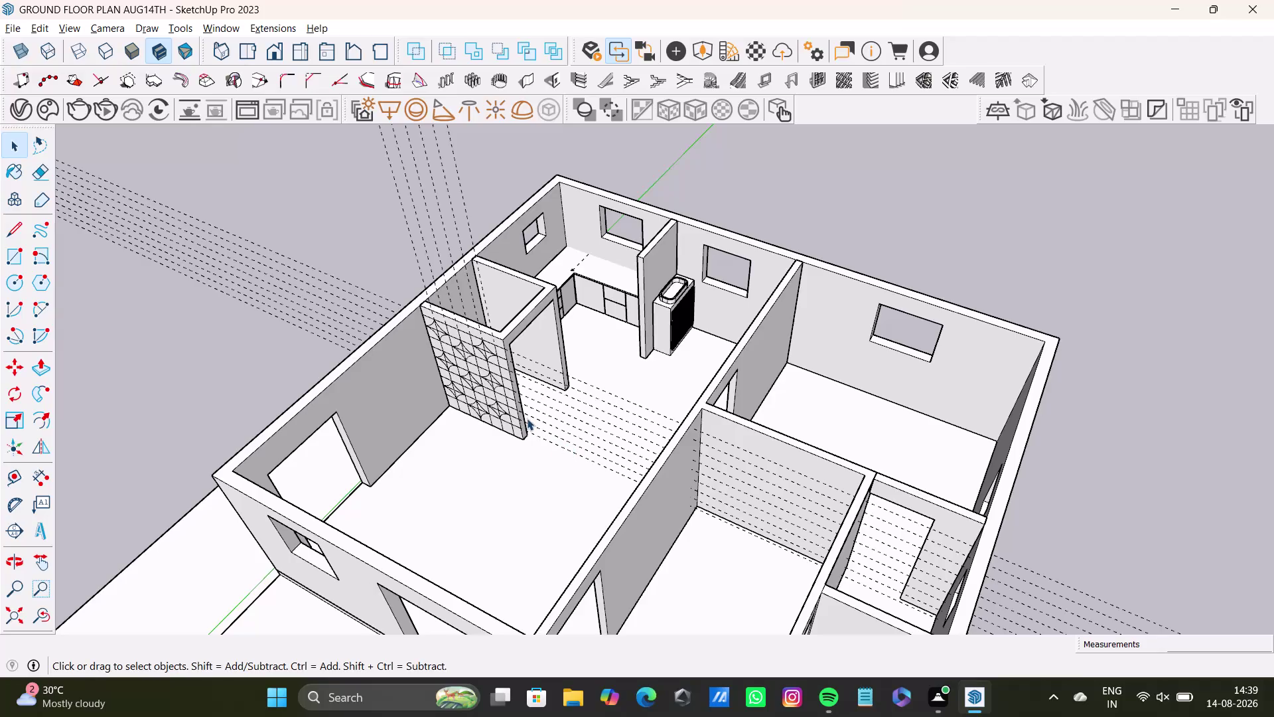
Zoom and orbit across the tiled partition wall to inspect its patterned face.
scroll(up, 3)
scroll(down, 3)
scroll(up, 3)
scroll(down, 3)
scroll(up, 3)
scroll(down, 3)
scroll(up, 3)
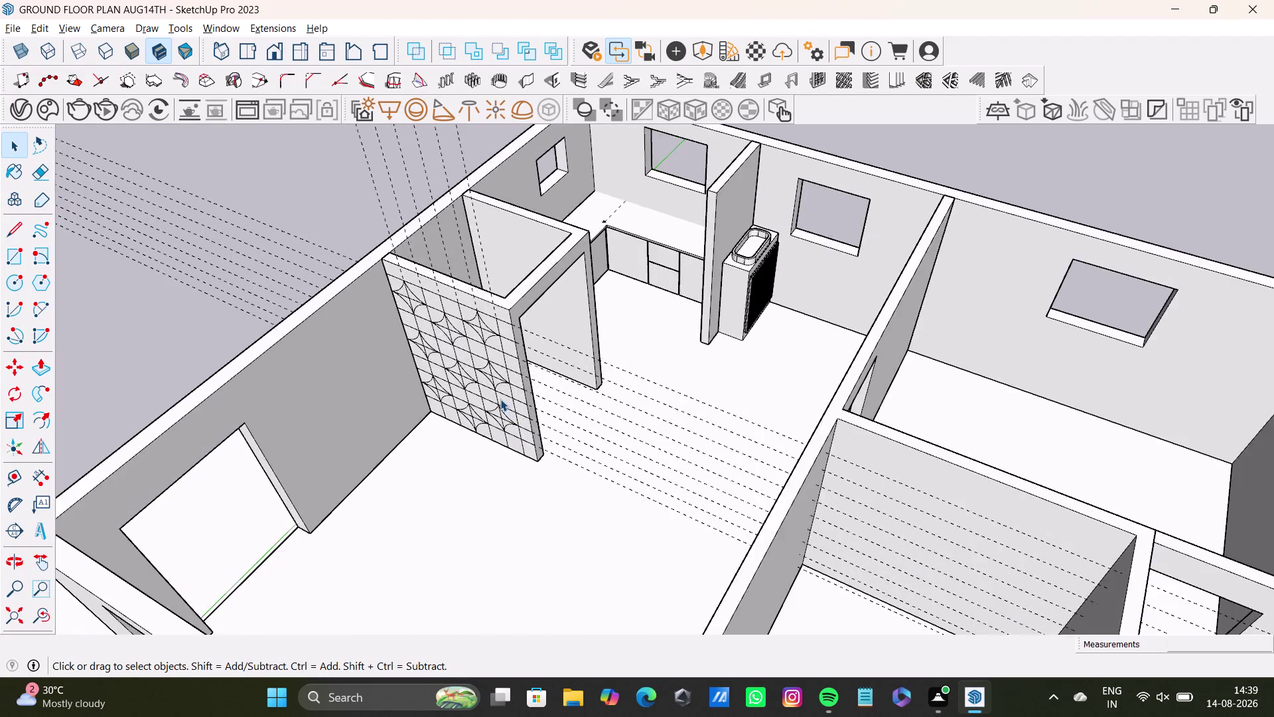
scroll(up, 3)
middle_drag(500, 397, 635, 418)
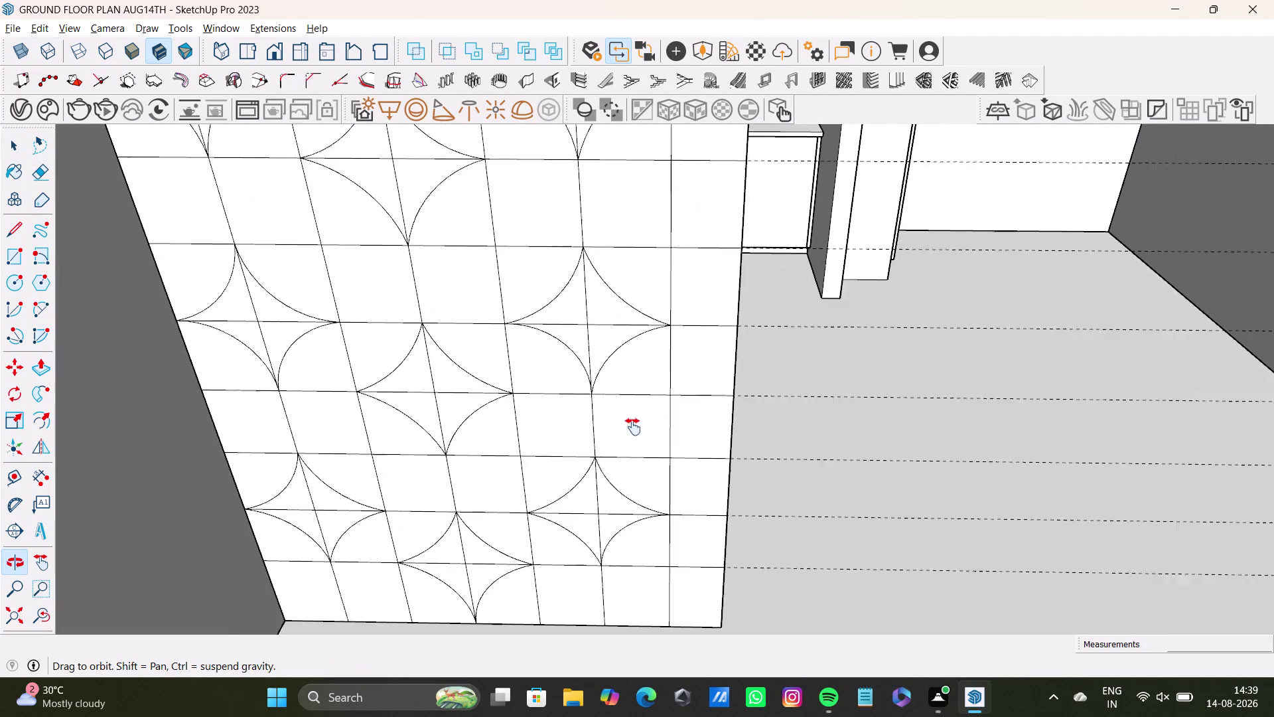
middle_drag(635, 418, 629, 437)
middle_drag(628, 438, 605, 374)
scroll(down, 3)
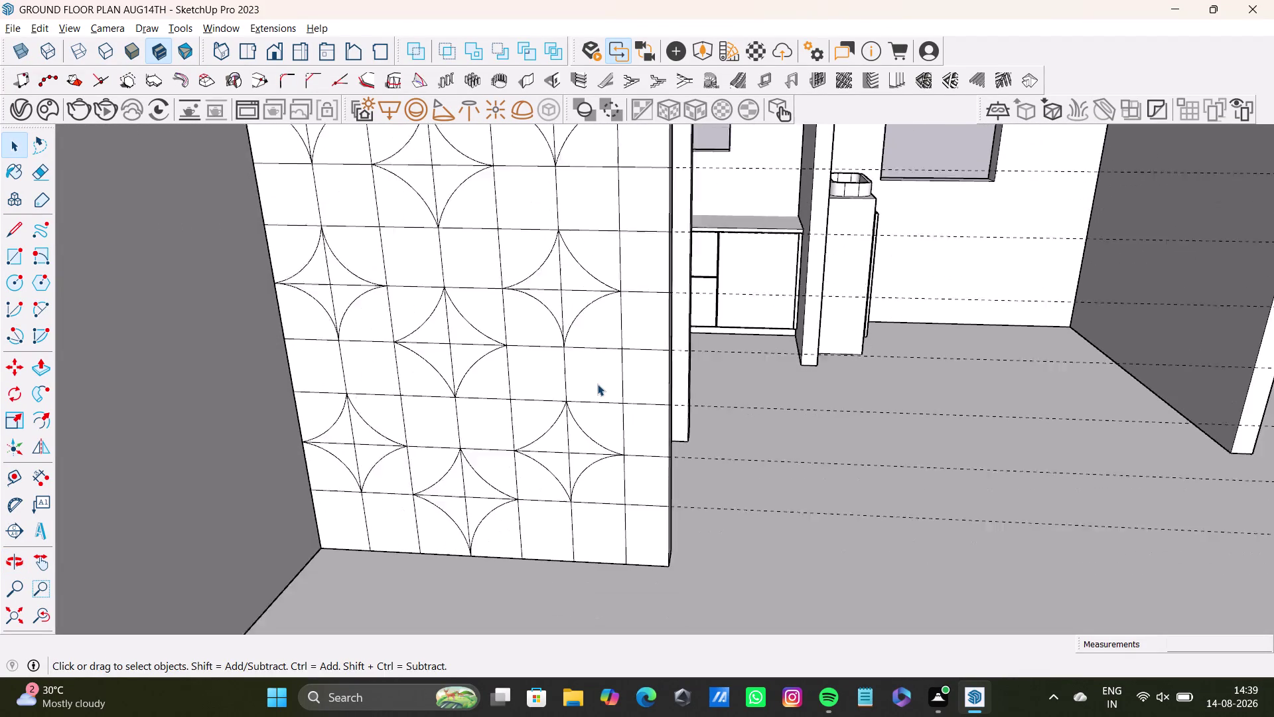
scroll(down, 3)
click(3, 618)
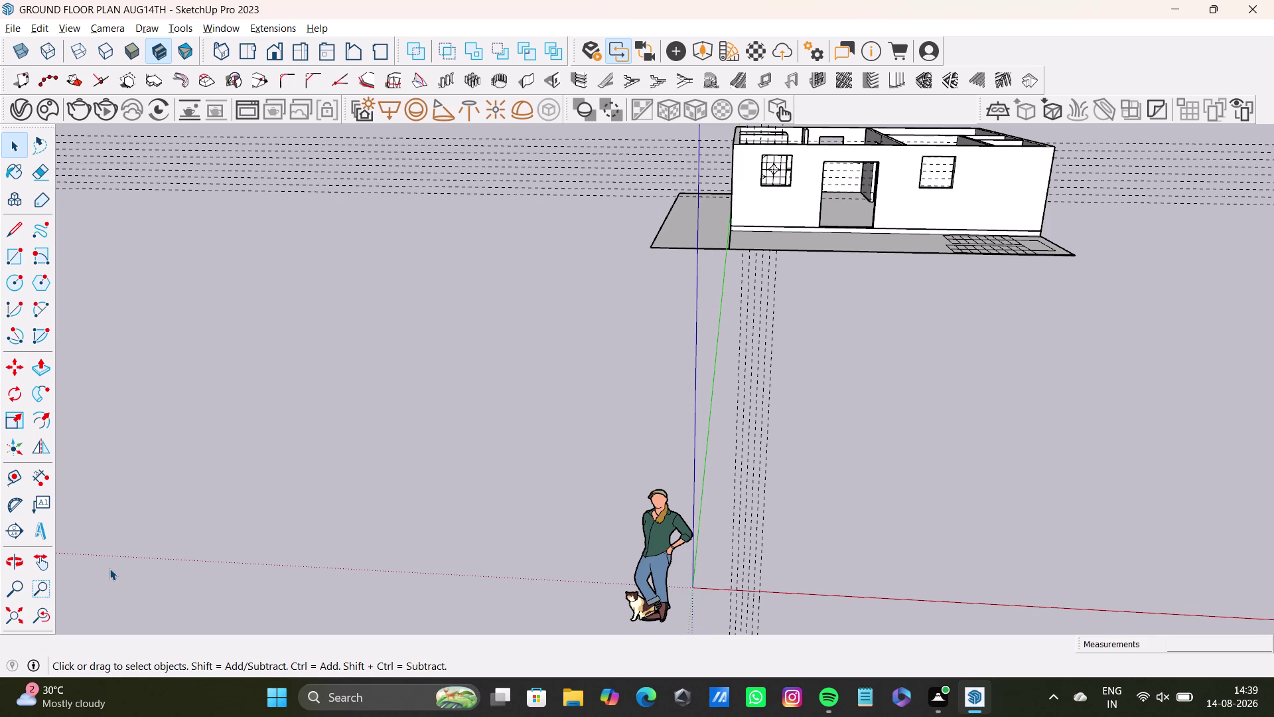
Orbit back toward the house interior around the tiled partition wall.
scroll(up, 3)
scroll(up, 3)
middle_drag(775, 179, 621, 342)
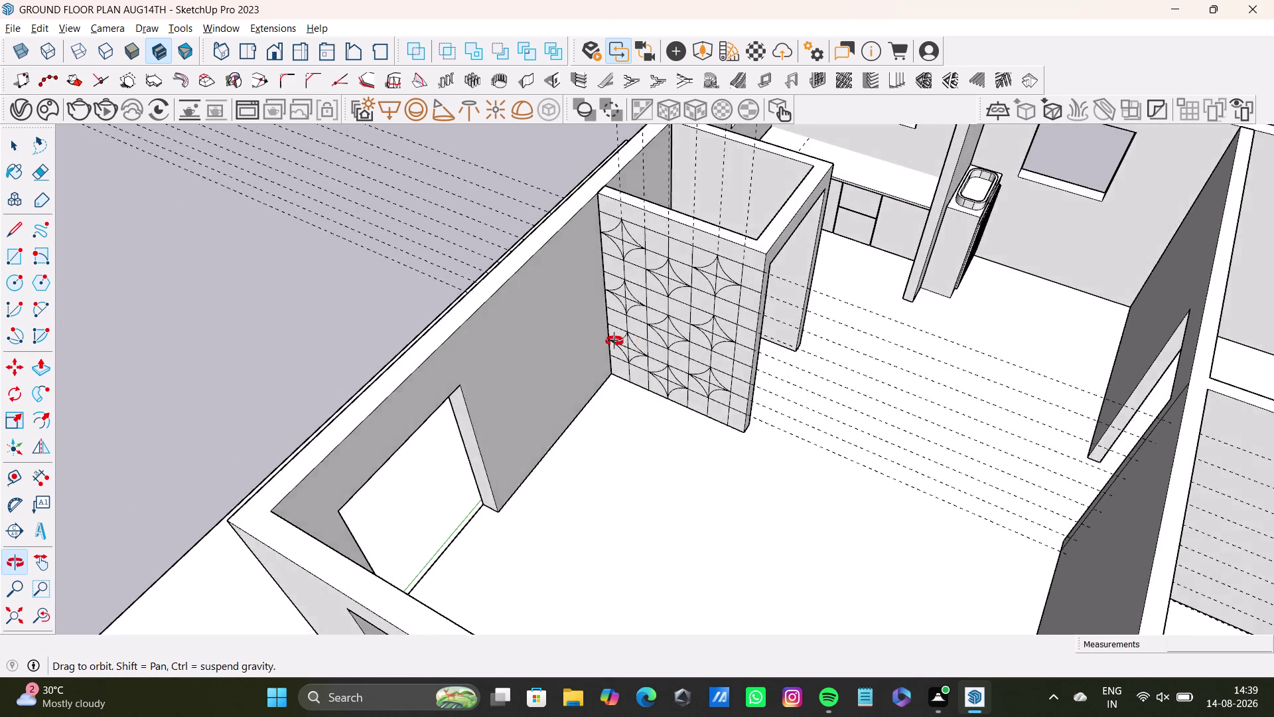
middle_drag(621, 342, 565, 334)
key(space)
click(559, 518)
Bring the outer-wall doorway and its jamb close into view.
middle_drag(623, 518, 625, 518)
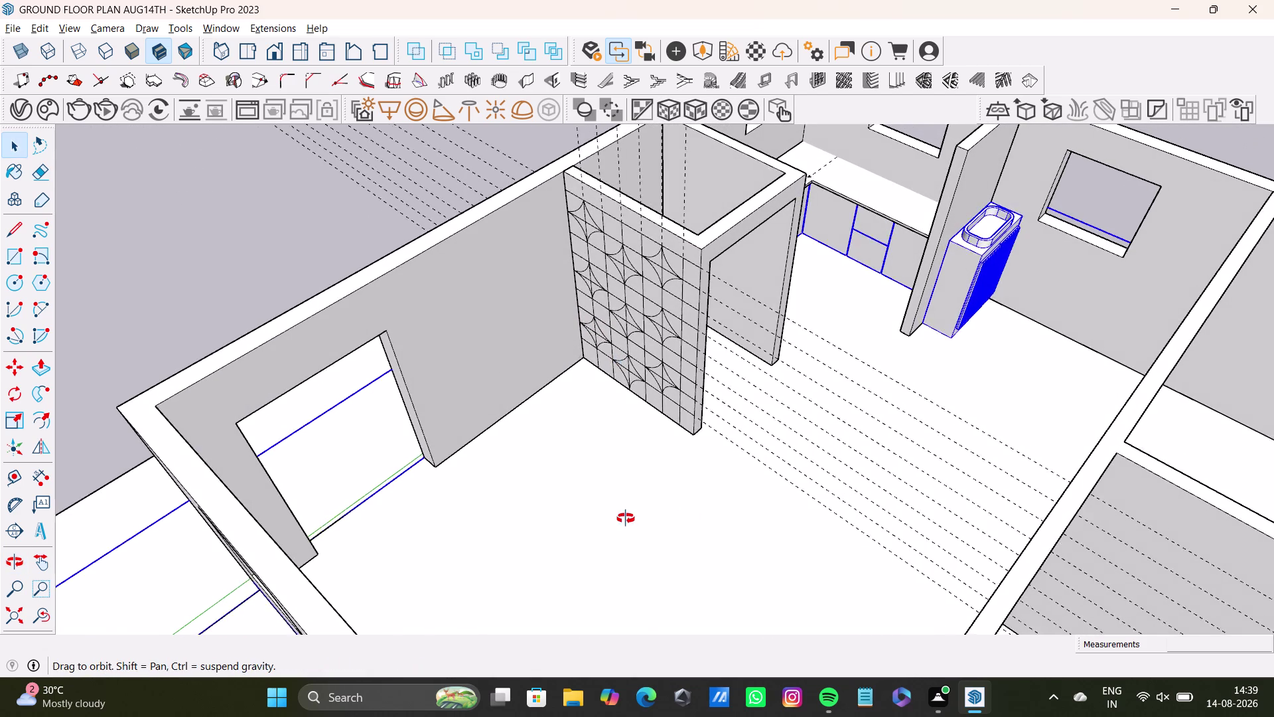
middle_drag(625, 518, 657, 395)
middle_drag(656, 394, 453, 452)
scroll(up, 3)
middle_drag(467, 336, 568, 491)
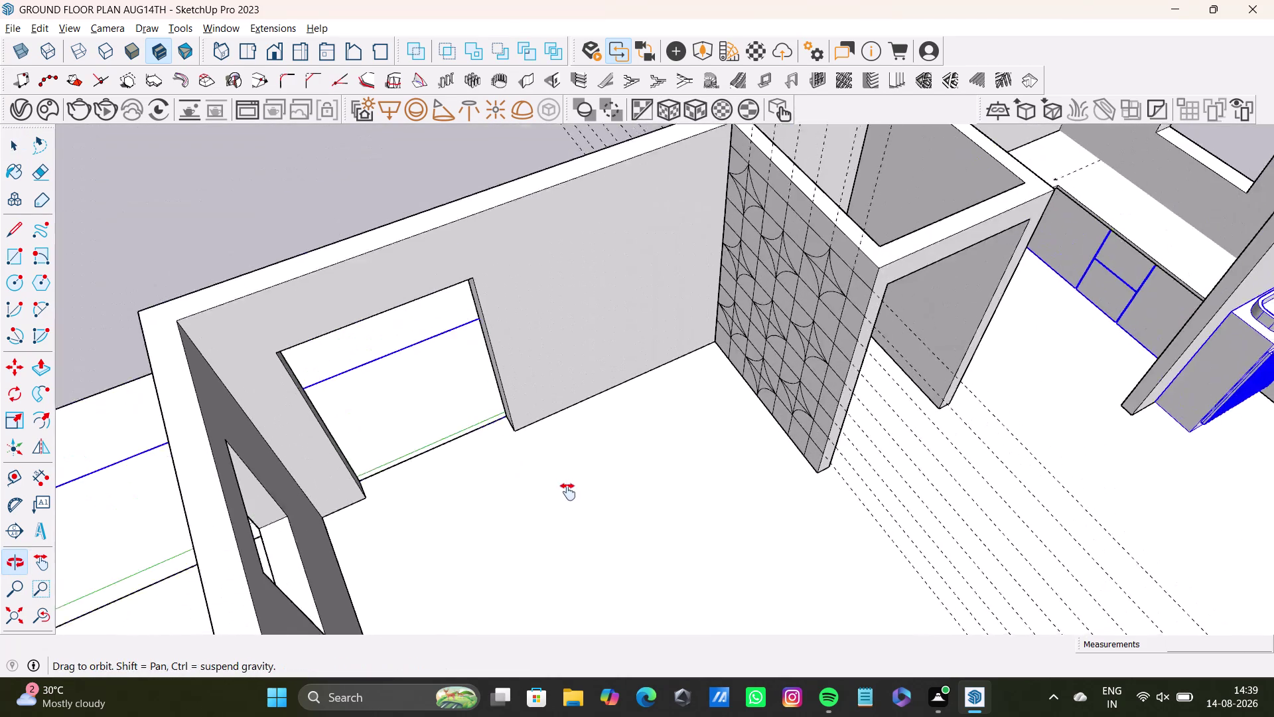
middle_drag(568, 491, 571, 527)
scroll(up, 3)
middle_drag(626, 481, 719, 465)
middle_drag(670, 480, 782, 456)
Push/Pull the doorway's jamb face across the opening, leaving only a narrow gap.
click(576, 406)
click(577, 405)
double_click(582, 406)
double_click(585, 413)
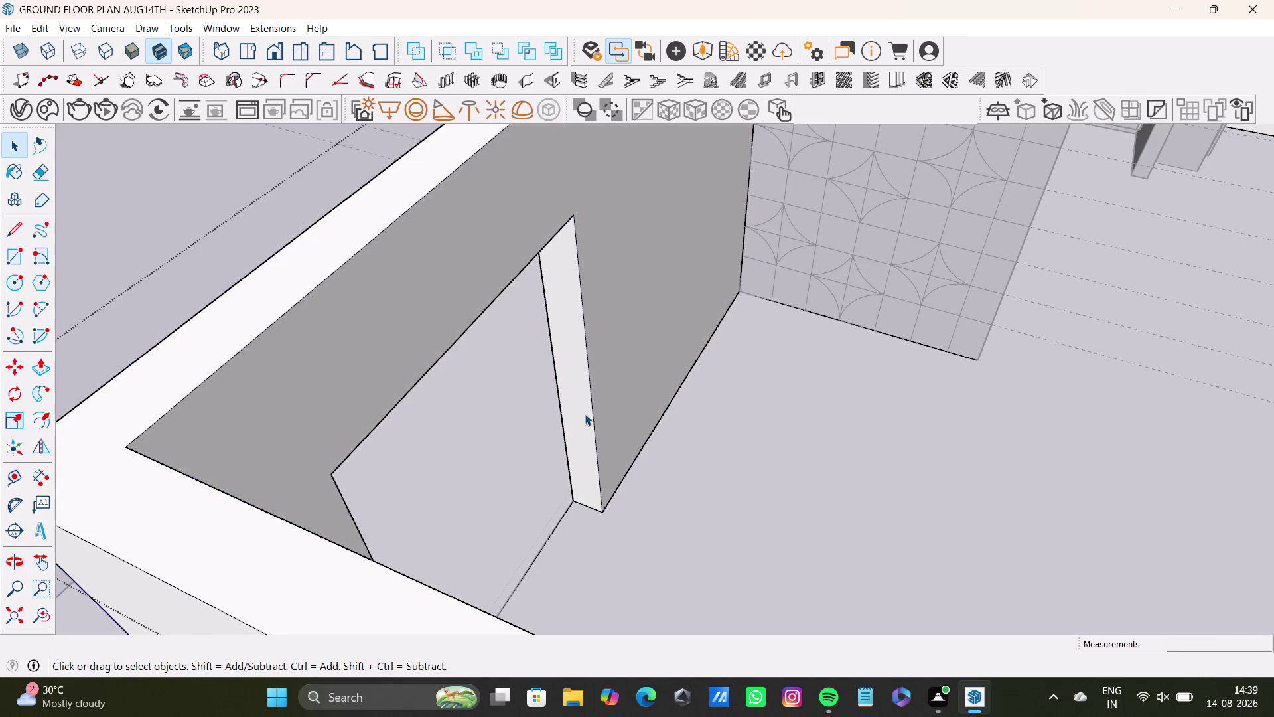
key(p)
click(585, 414)
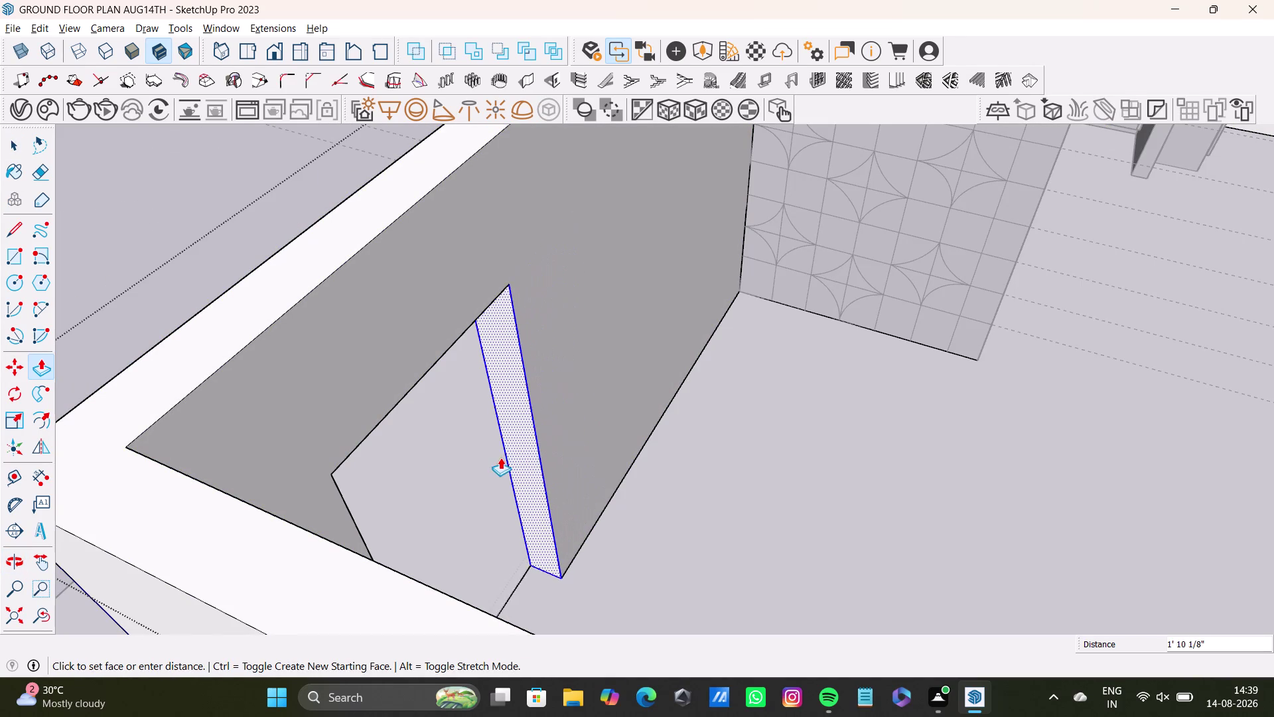
click(490, 461)
key(space)
Orbit around the resized doorway to check the narrowed opening.
scroll(down, 3)
middle_drag(661, 465, 417, 495)
key(space)
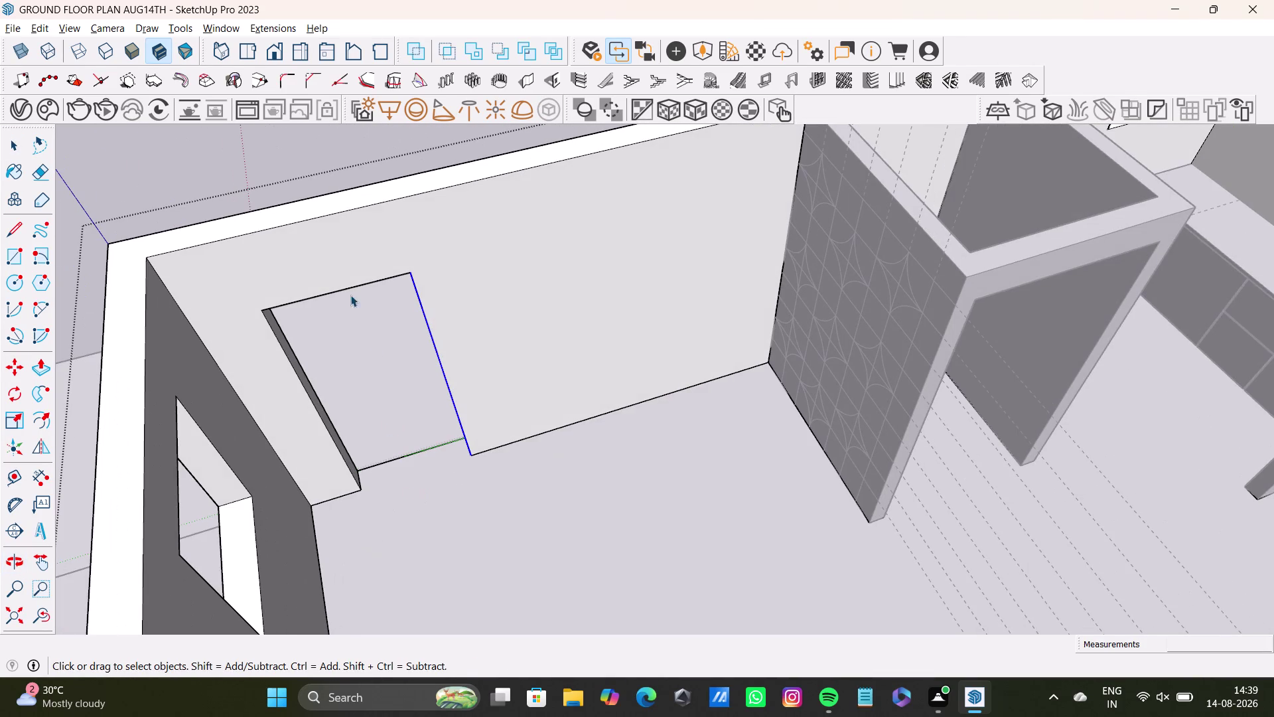
click(267, 171)
middle_drag(431, 489, 963, 430)
middle_drag(946, 502, 957, 435)
scroll(up, 3)
middle_drag(734, 530, 748, 448)
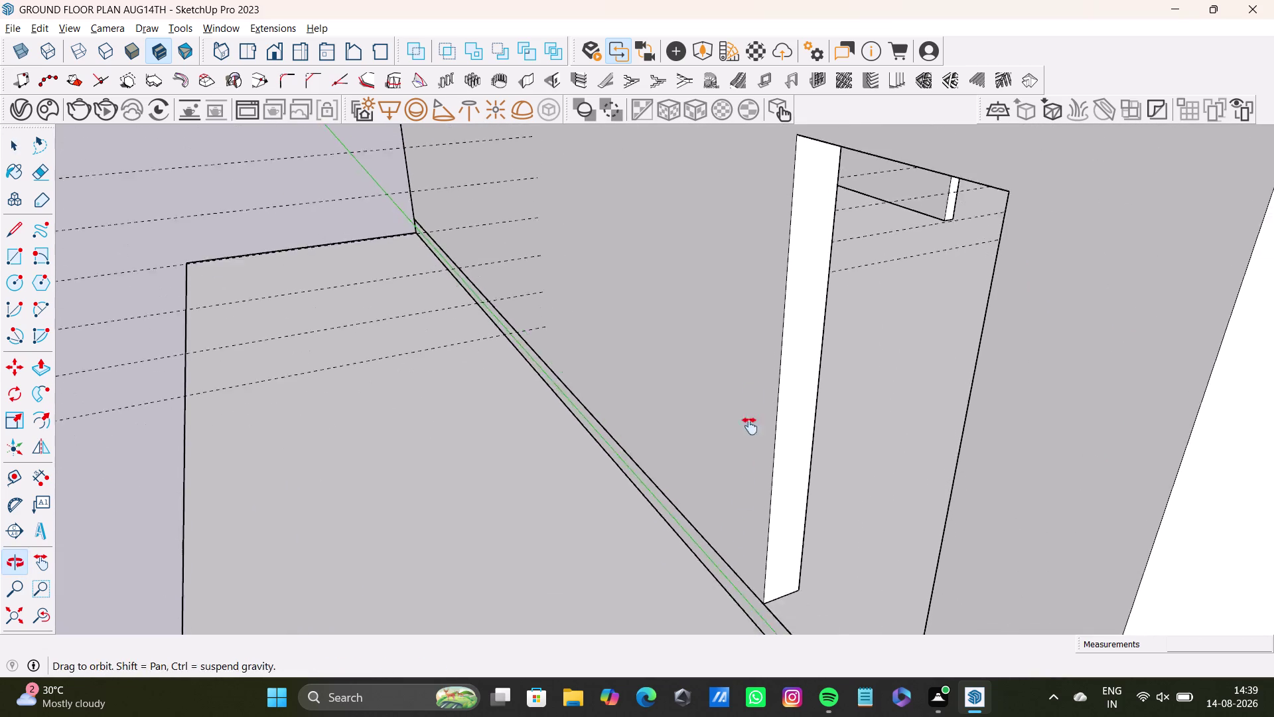
middle_drag(747, 449, 753, 389)
scroll(down, 3)
middle_drag(820, 422, 495, 554)
middle_drag(635, 457, 629, 552)
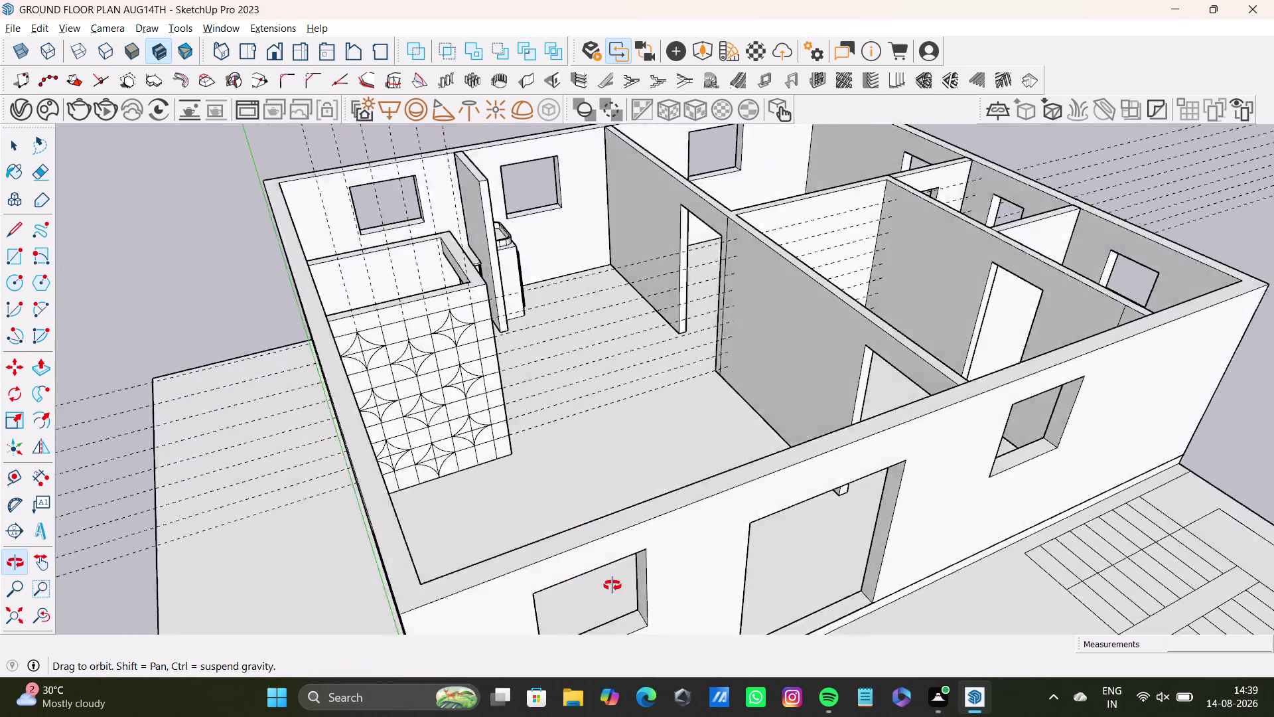
middle_drag(629, 552, 441, 640)
middle_drag(566, 423, 420, 539)
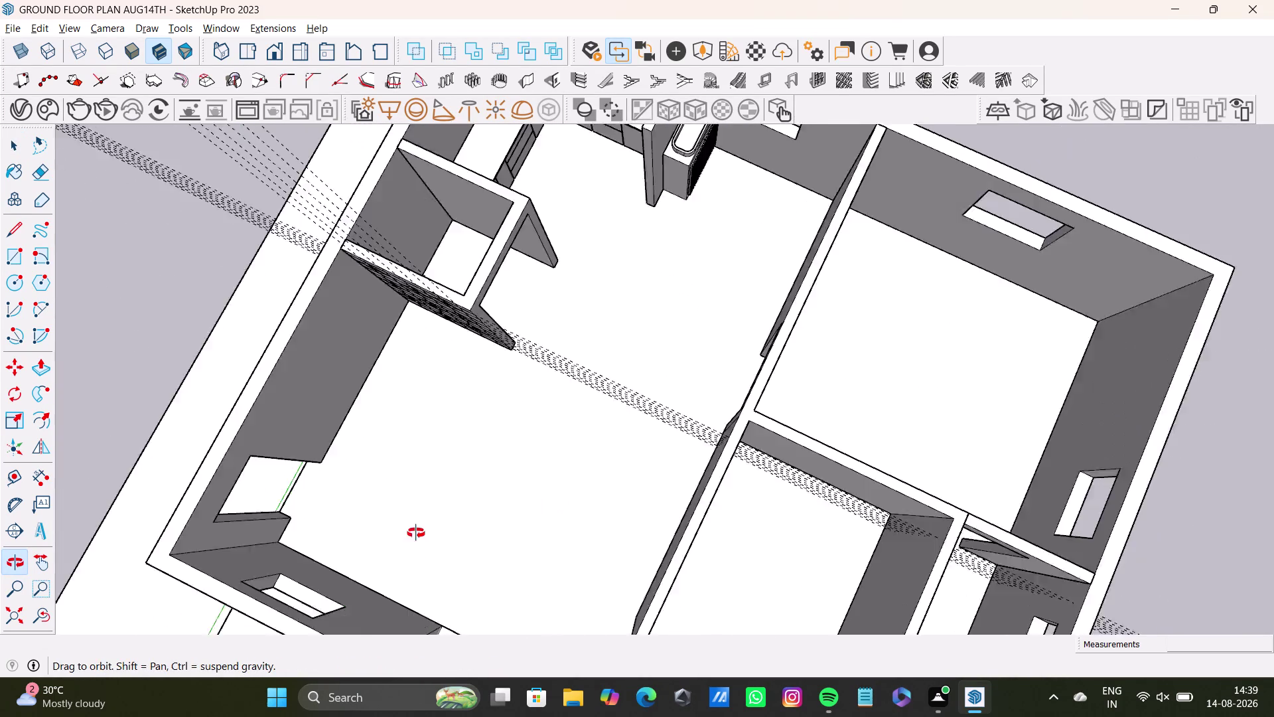
middle_drag(420, 538, 415, 526)
middle_drag(571, 379, 671, 603)
scroll(up, 3)
middle_drag(647, 431, 410, 344)
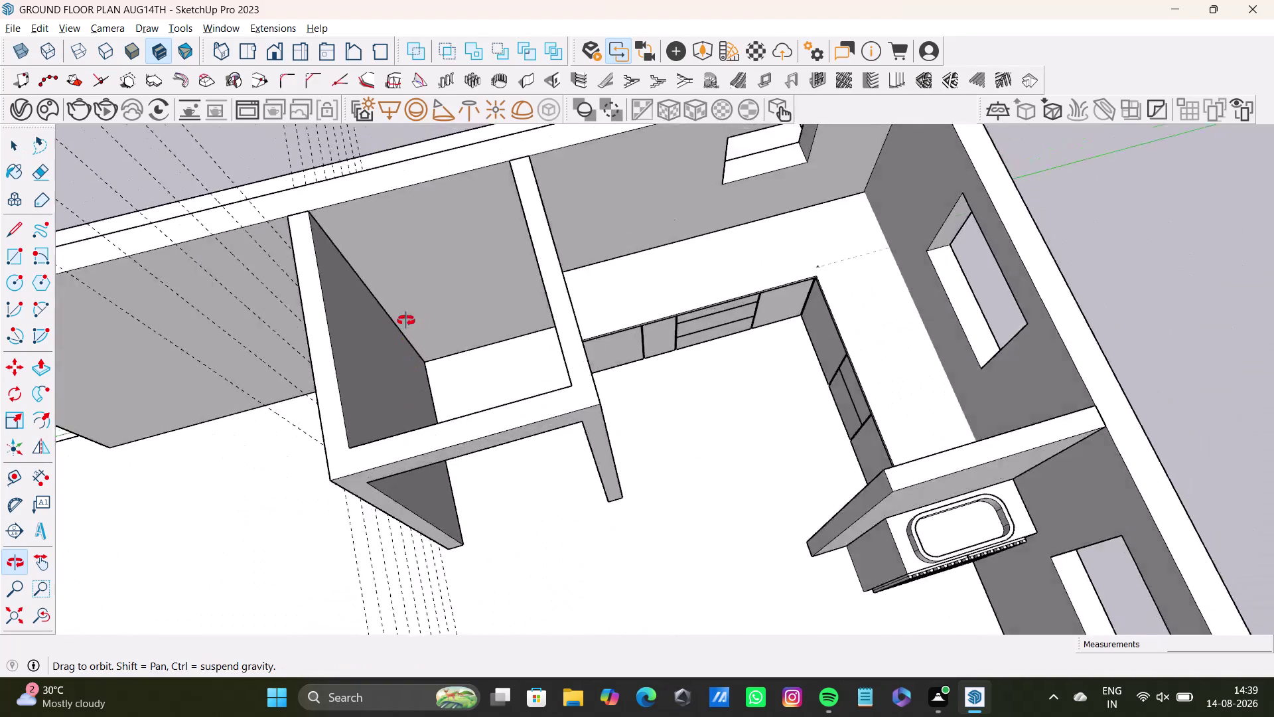
middle_drag(409, 344, 424, 211)
middle_drag(556, 380, 528, 532)
scroll(up, 3)
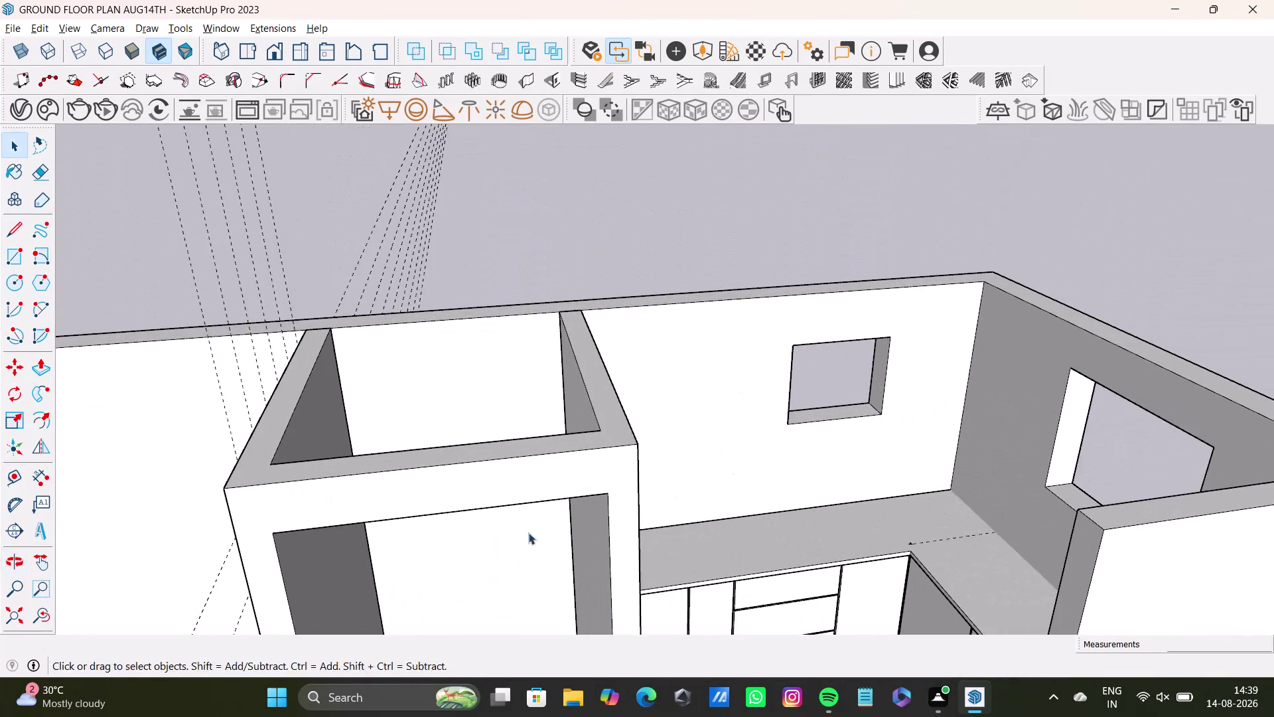
middle_drag(529, 532, 558, 323)
scroll(up, 3)
middle_drag(530, 298, 580, 432)
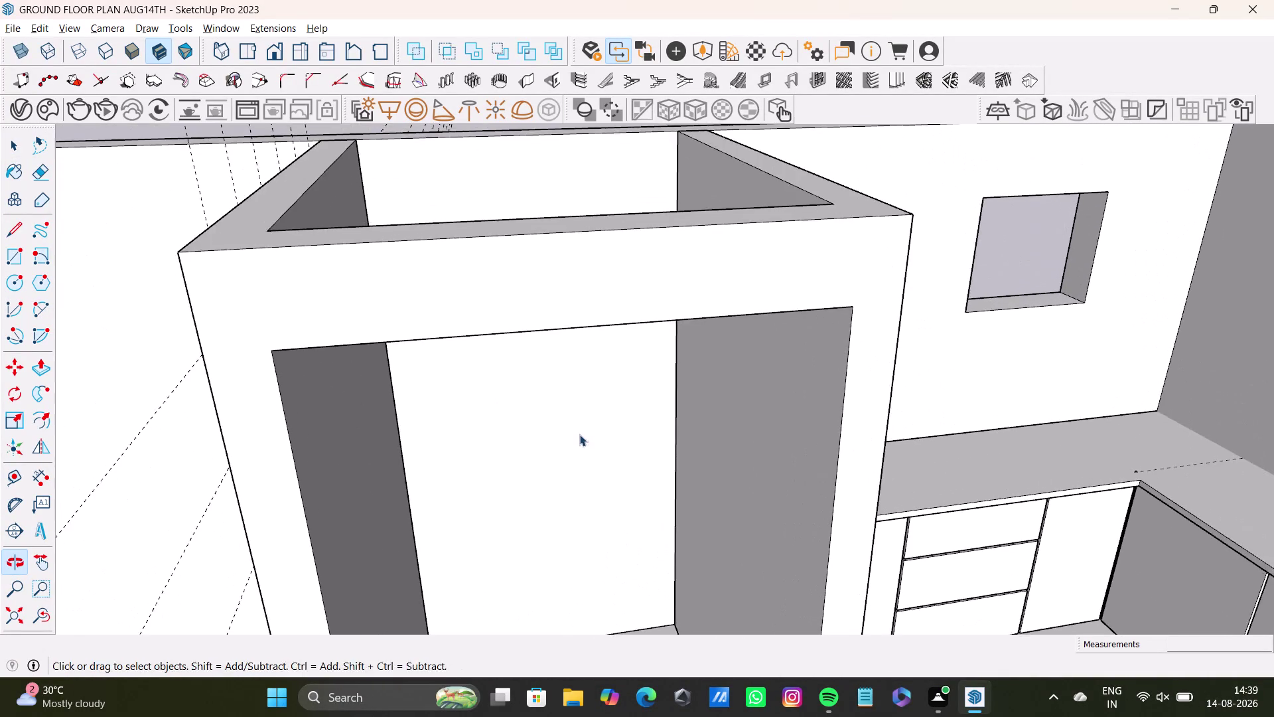
middle_drag(579, 434, 489, 427)
middle_drag(485, 438, 604, 288)
middle_drag(680, 424, 692, 466)
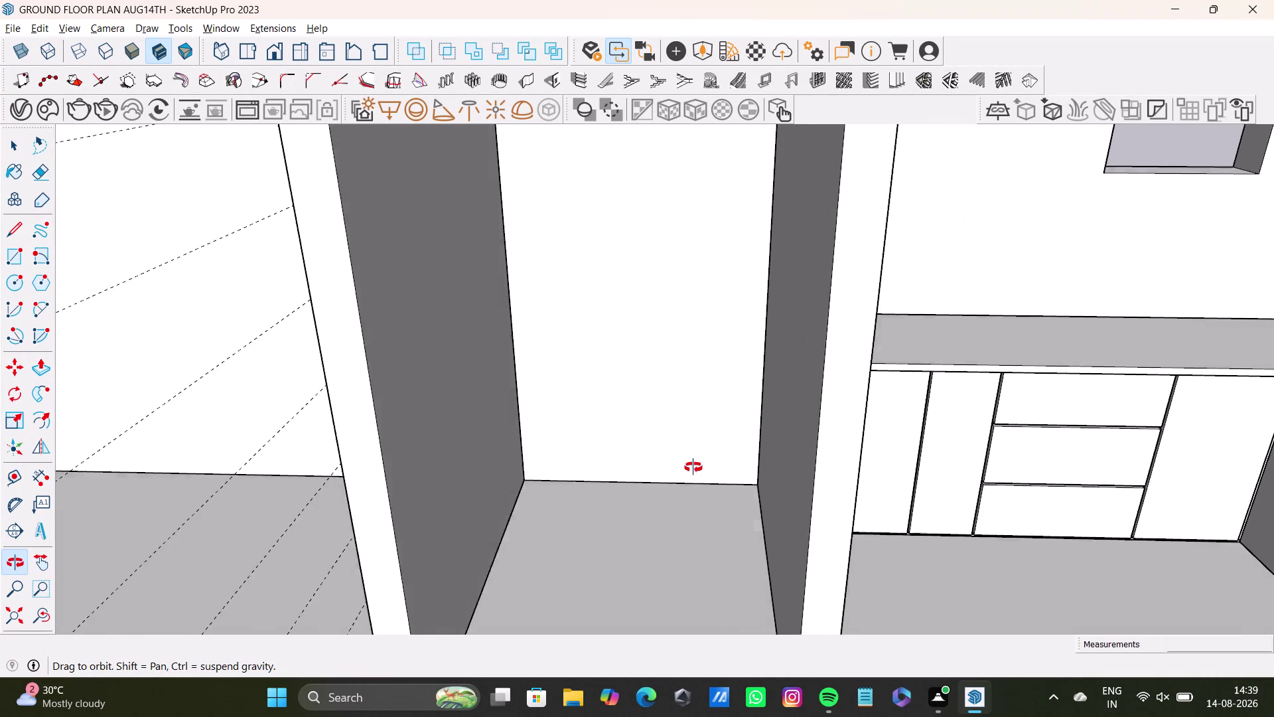
middle_drag(692, 466, 735, 580)
middle_drag(739, 555, 724, 548)
middle_drag(699, 504, 698, 504)
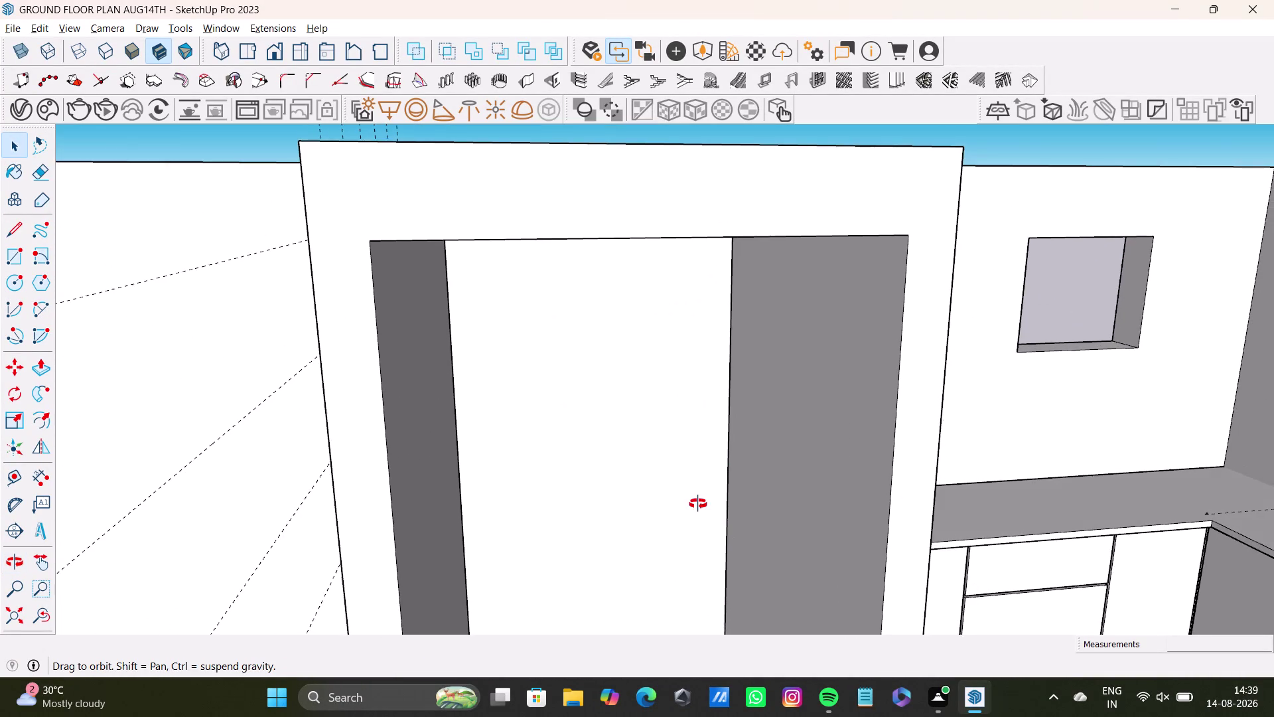
middle_drag(698, 504, 788, 422)
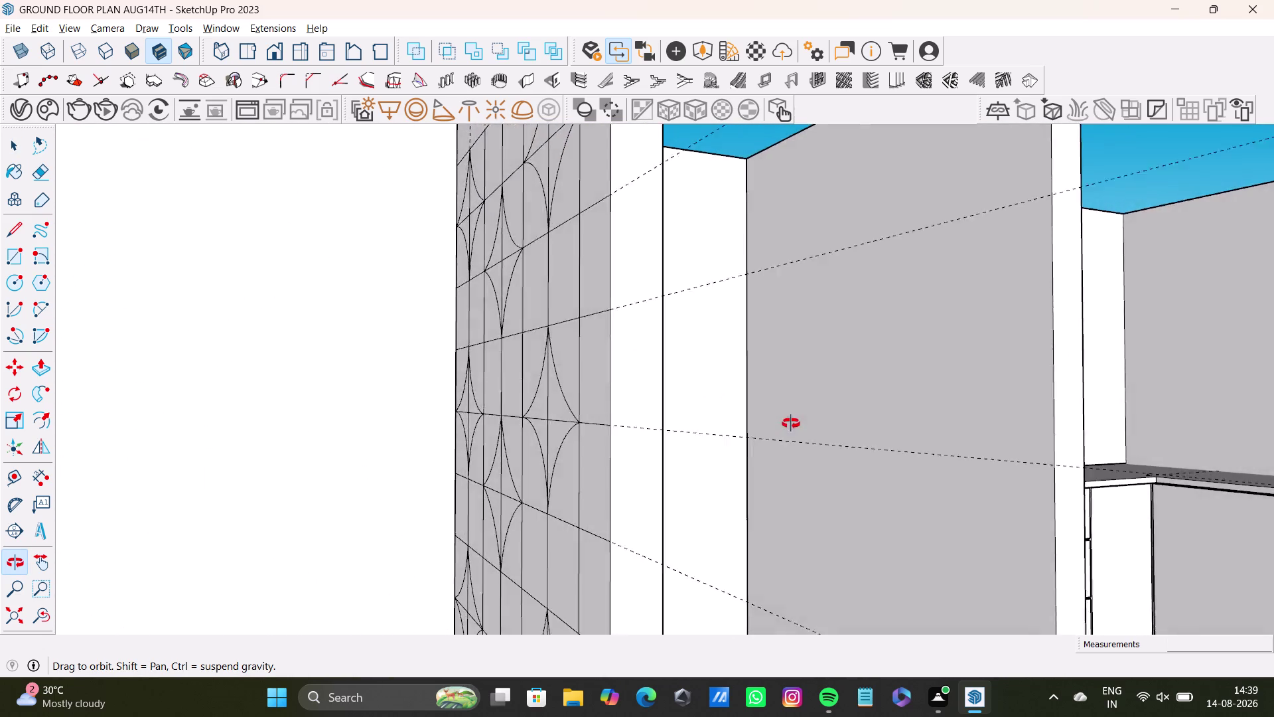
middle_drag(789, 422, 926, 552)
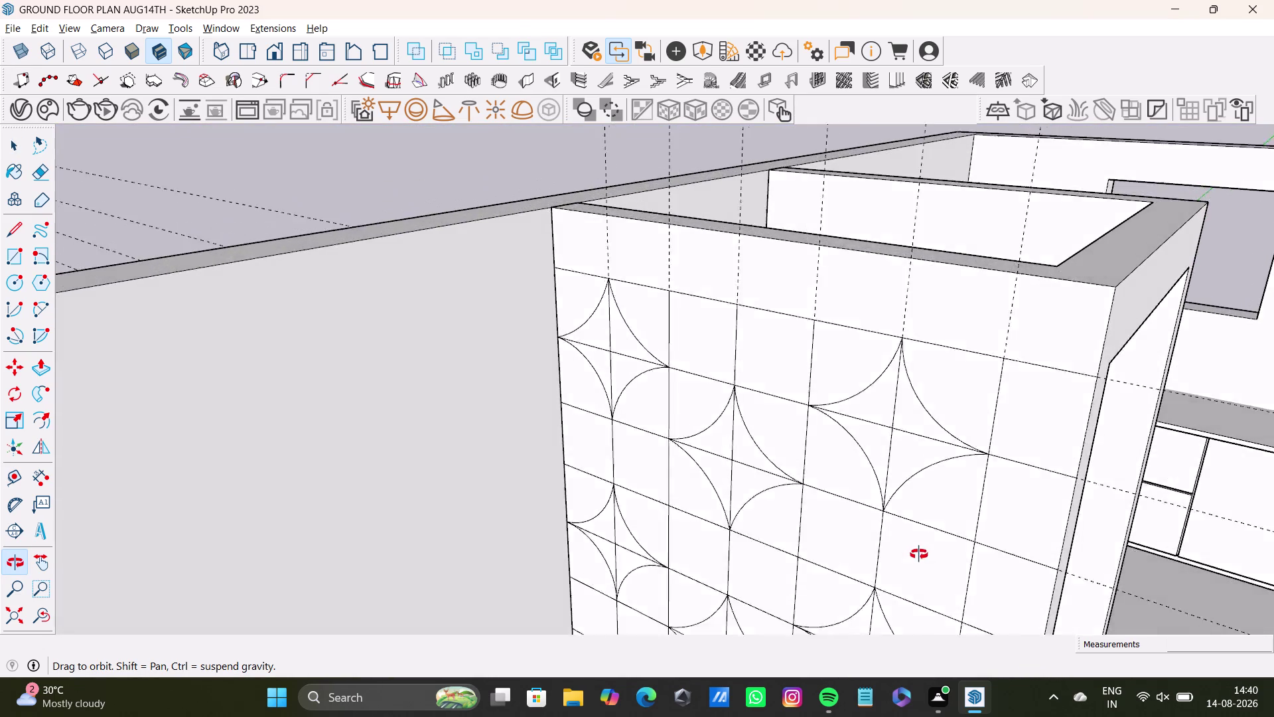
middle_drag(926, 552, 733, 402)
scroll(down, 3)
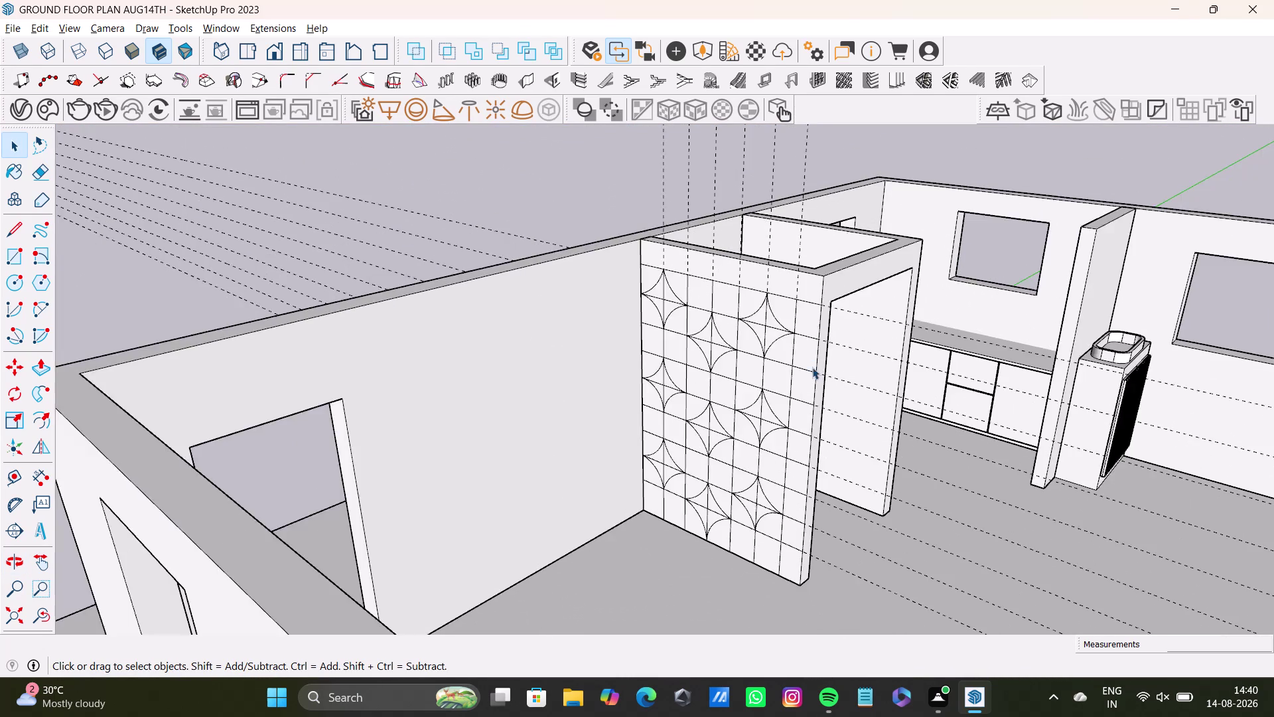
scroll(down, 3)
middle_drag(787, 430, 613, 465)
scroll(up, 3)
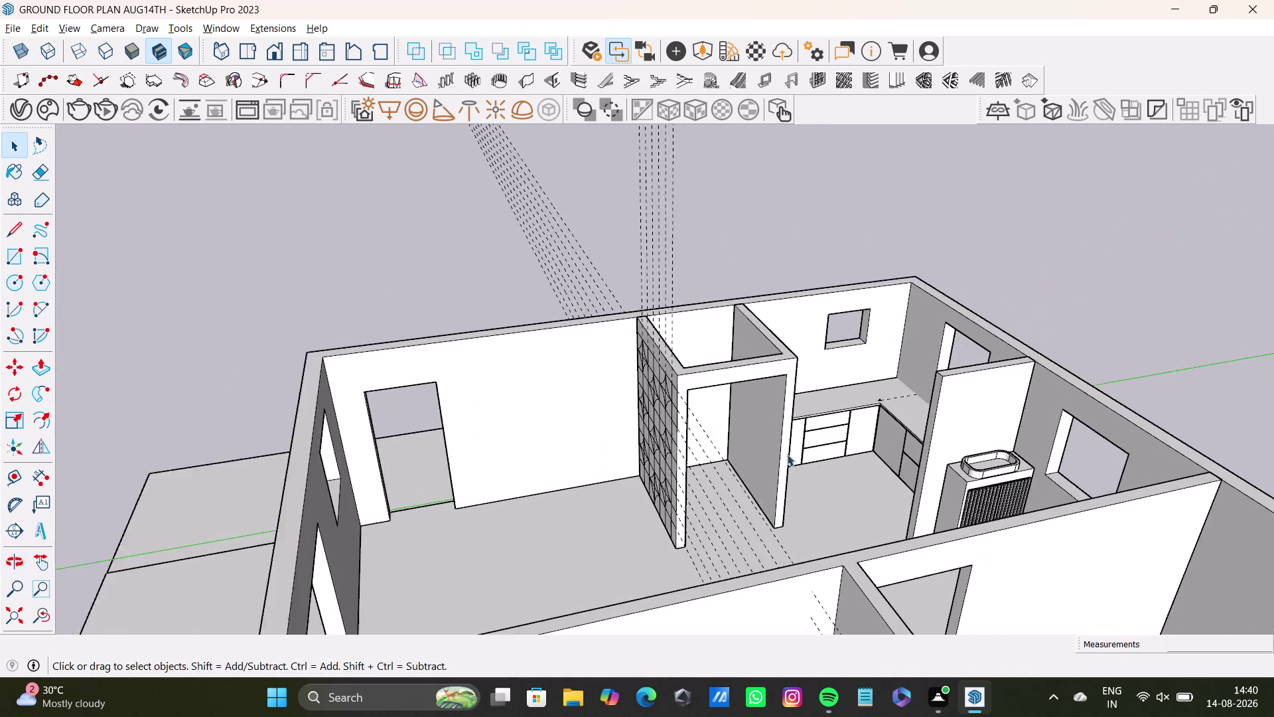
scroll(up, 3)
middle_drag(751, 409, 660, 380)
scroll(down, 3)
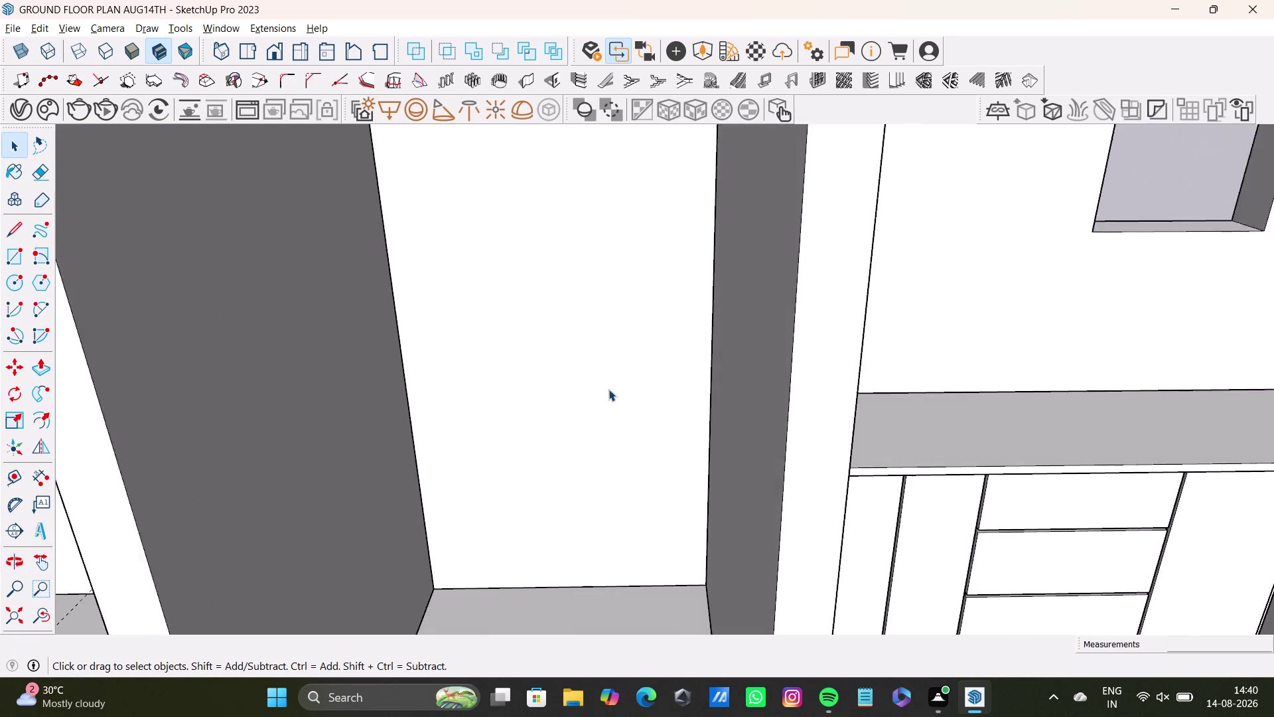
scroll(down, 3)
middle_drag(609, 396, 605, 449)
middle_drag(603, 464, 568, 415)
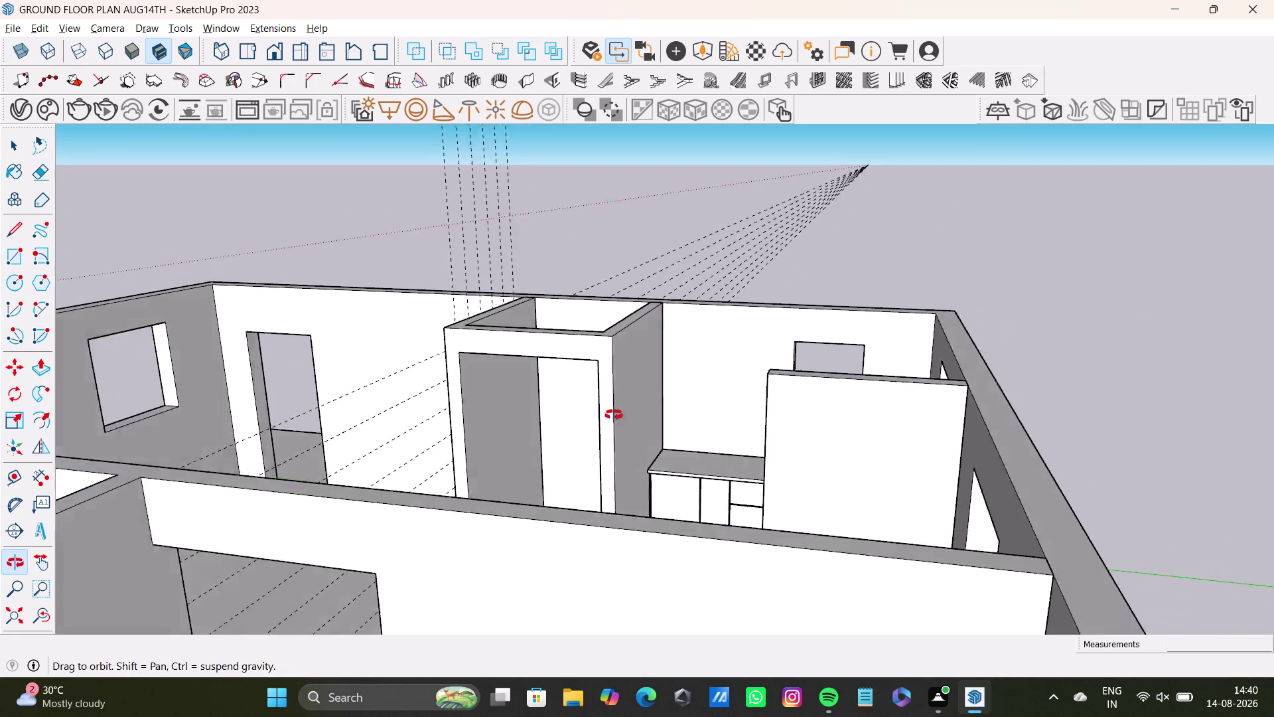
middle_drag(568, 415, 656, 476)
scroll(up, 3)
middle_drag(617, 447, 613, 497)
middle_drag(613, 498, 613, 484)
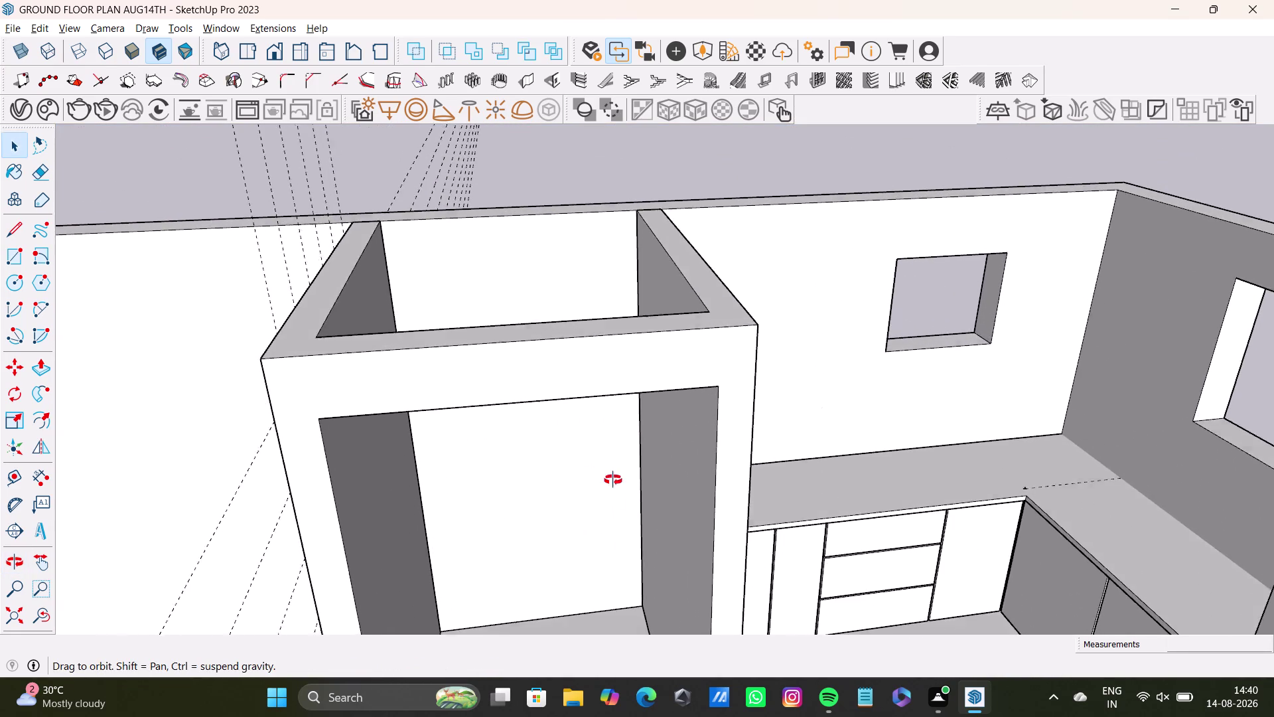
middle_drag(613, 484, 621, 513)
middle_drag(622, 501, 618, 356)
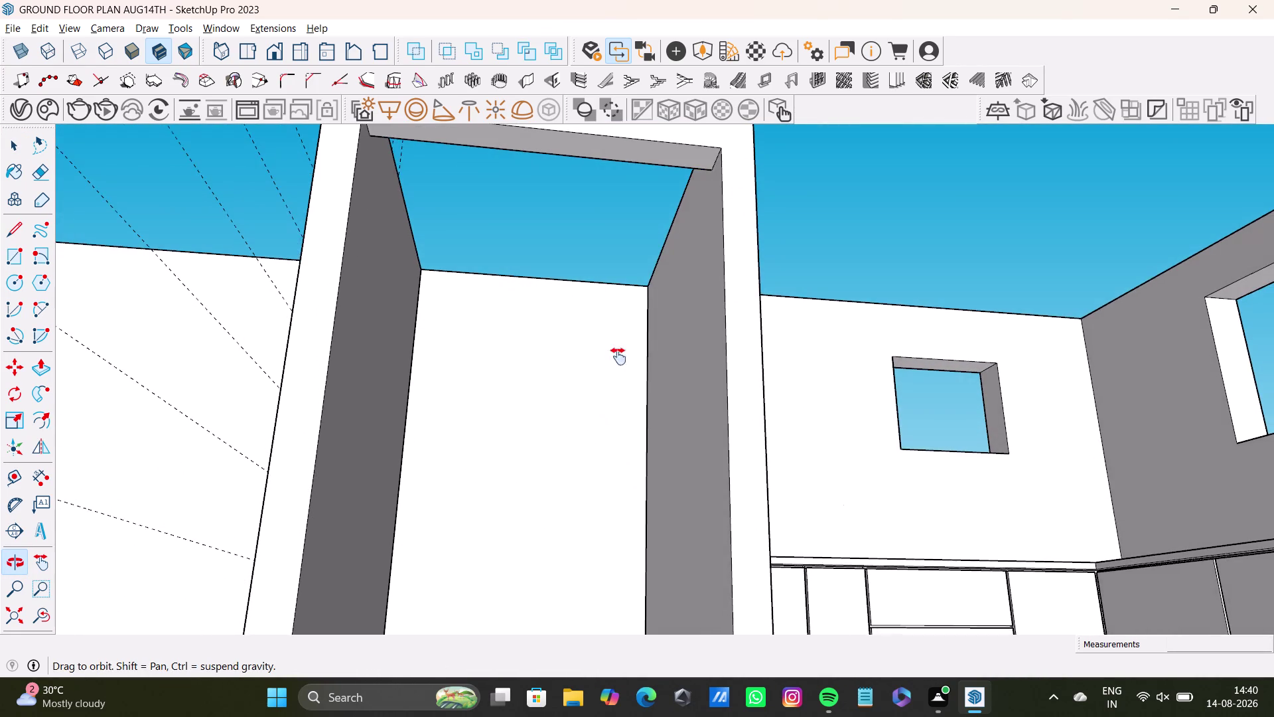
middle_drag(618, 357, 624, 402)
middle_drag(425, 348, 432, 335)
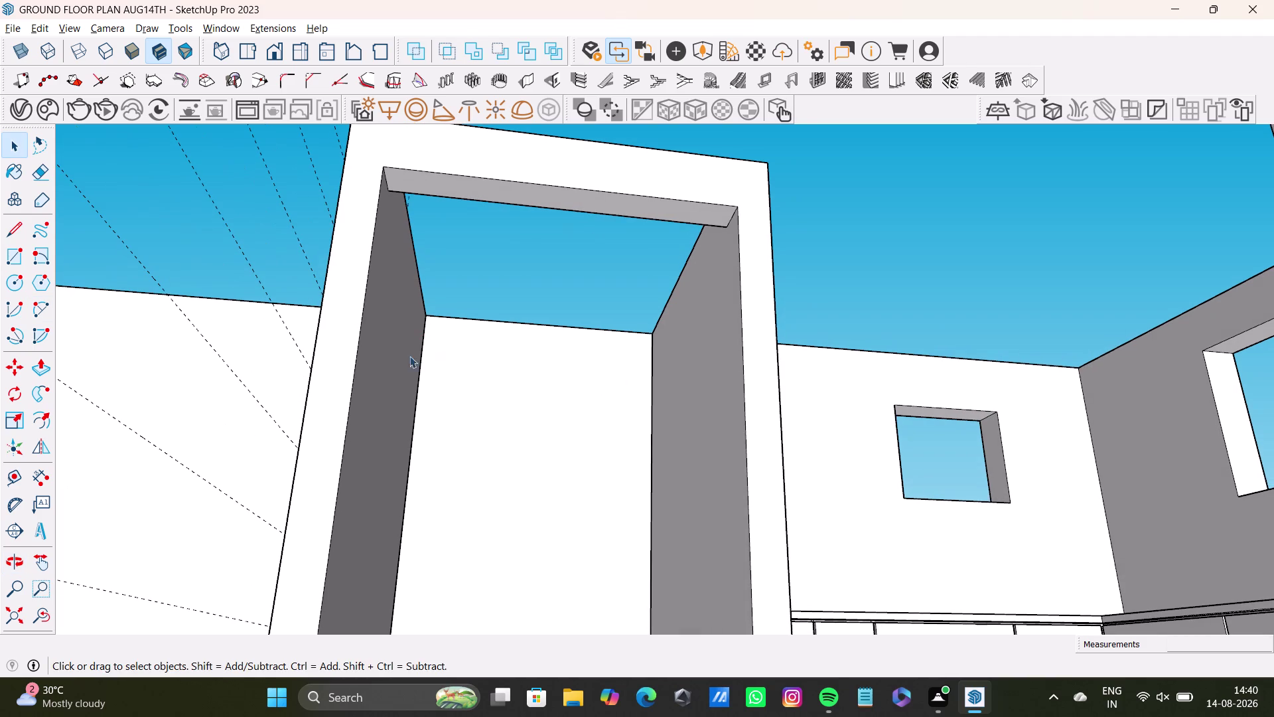
middle_drag(439, 468, 440, 380)
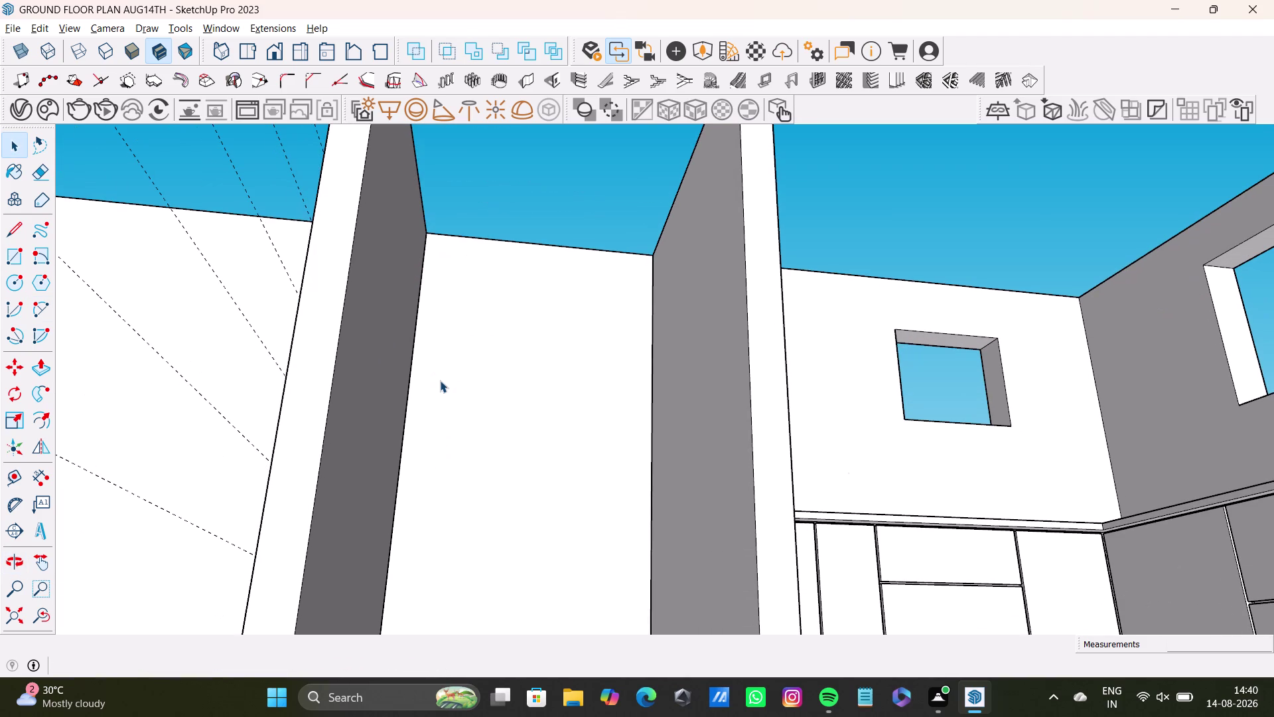